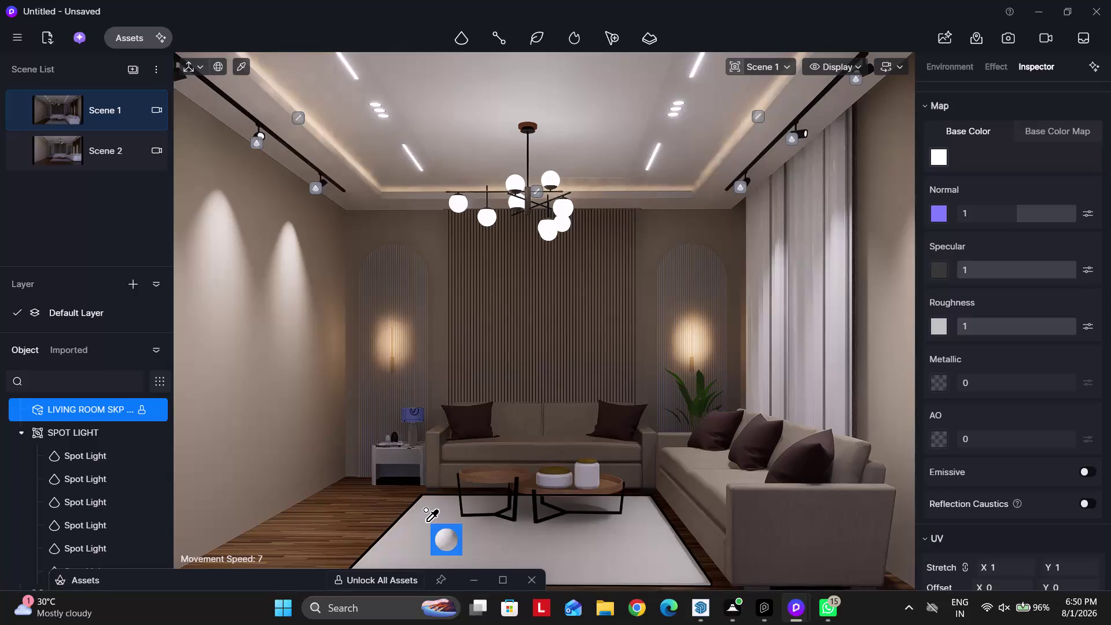
Bring the camera near the ceiling chandelier and open the light-type dropdown.
key(Escape)
key(Escape)
key(Escape)
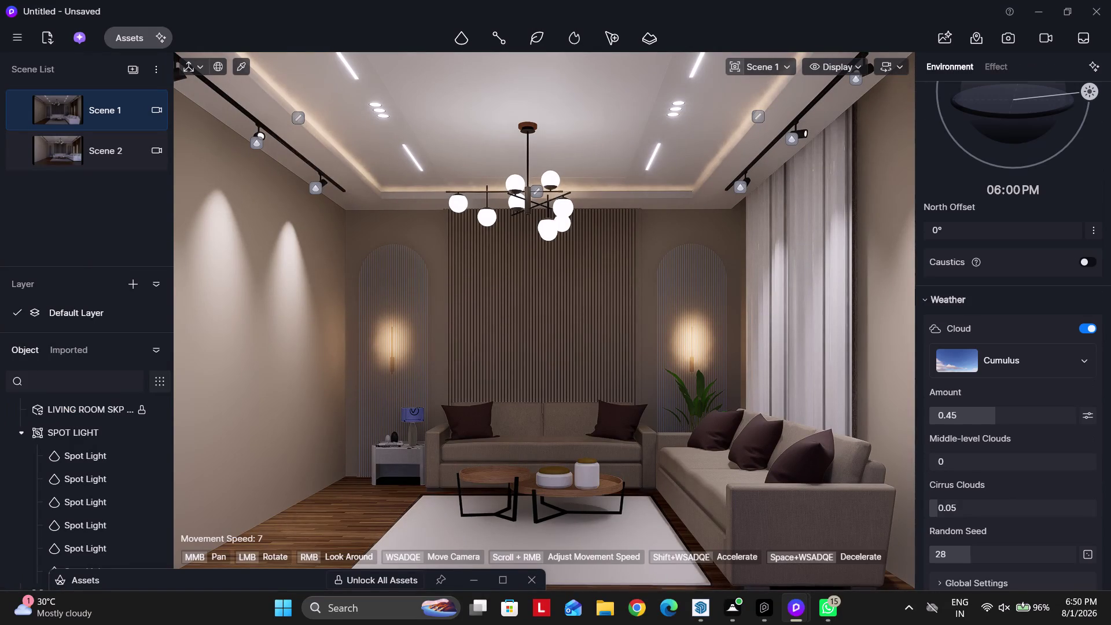
key(Escape)
key(Escape)
scroll(up, 3)
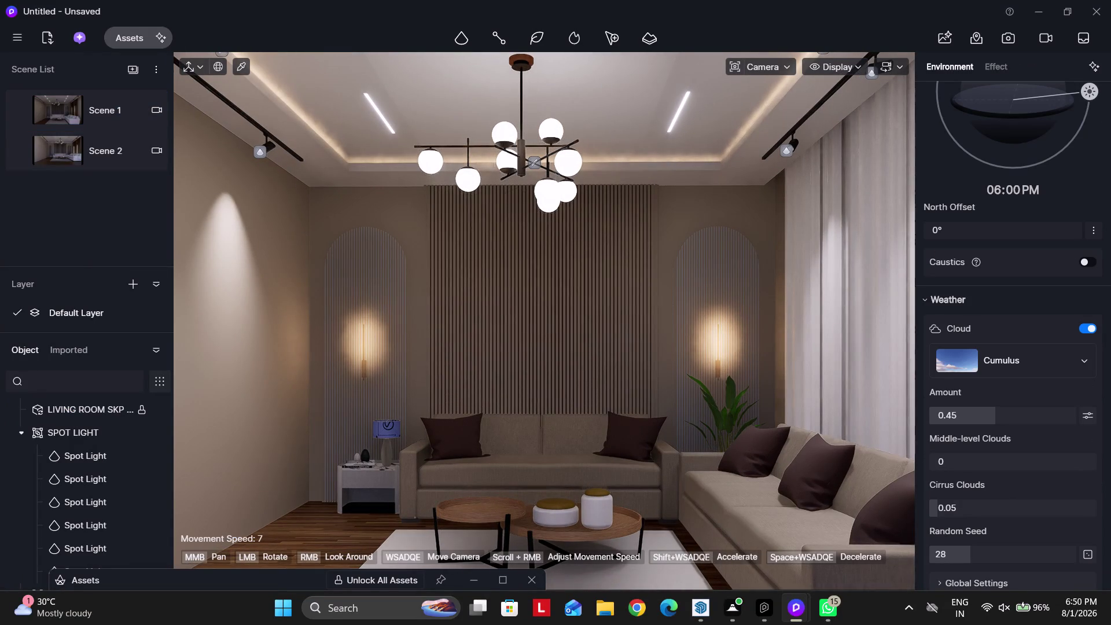
click(457, 33)
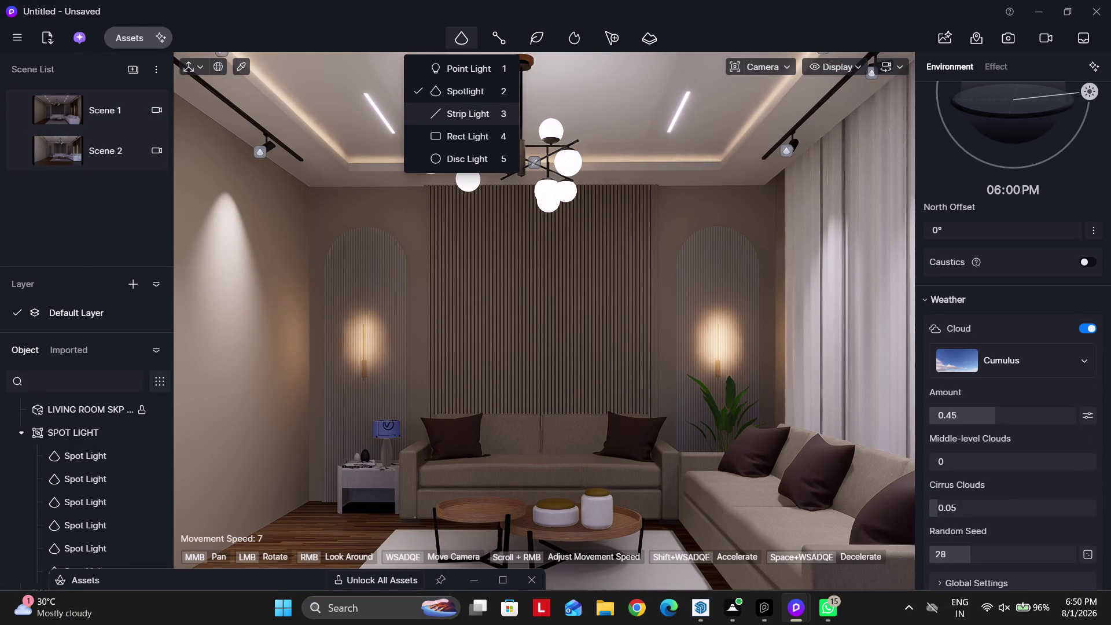
Place a Rect Light on the ceiling directly above the chandelier.
click(464, 127)
scroll(down, 3)
right_drag(528, 273, 523, 231)
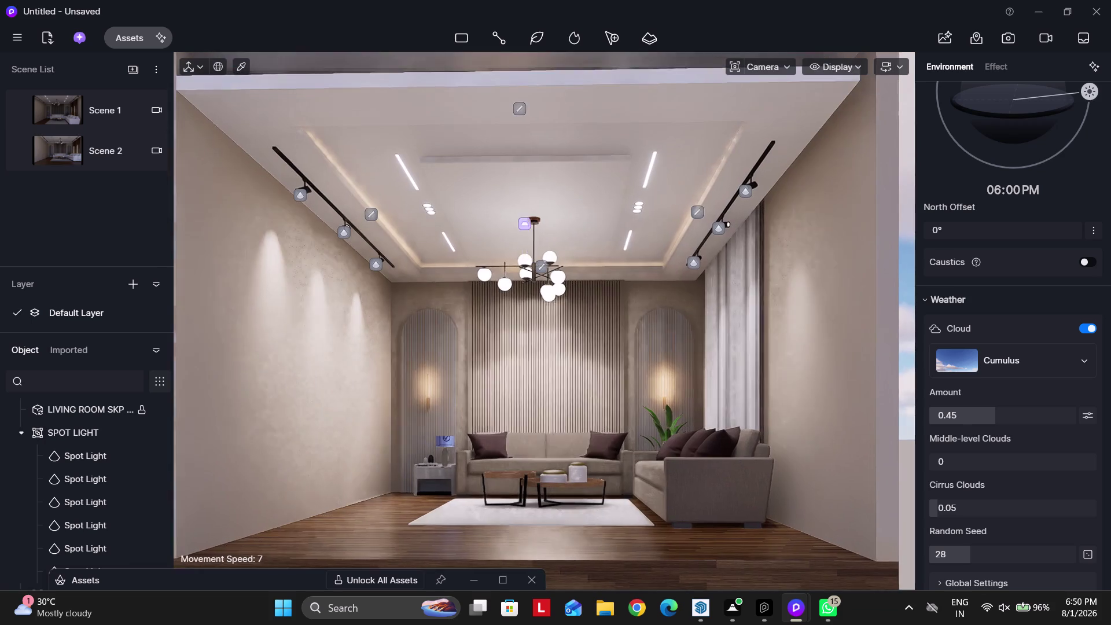
click(533, 219)
Select the new rectangle light to bring up its Inspector intensity field.
key(Escape)
key(Escape)
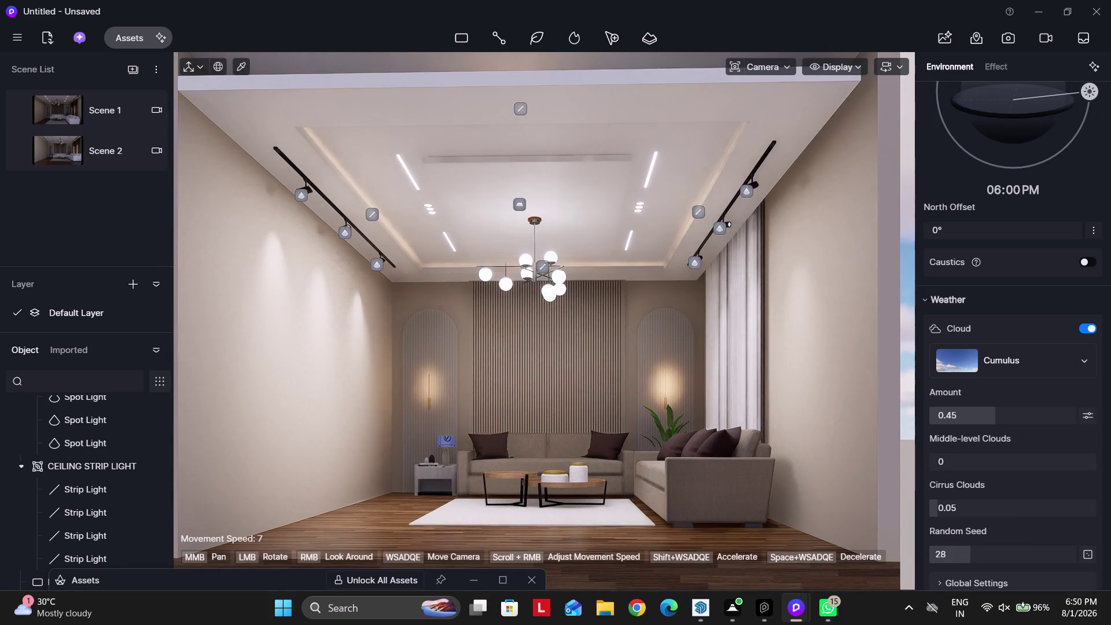
key(Escape)
key(Escape)
click(522, 207)
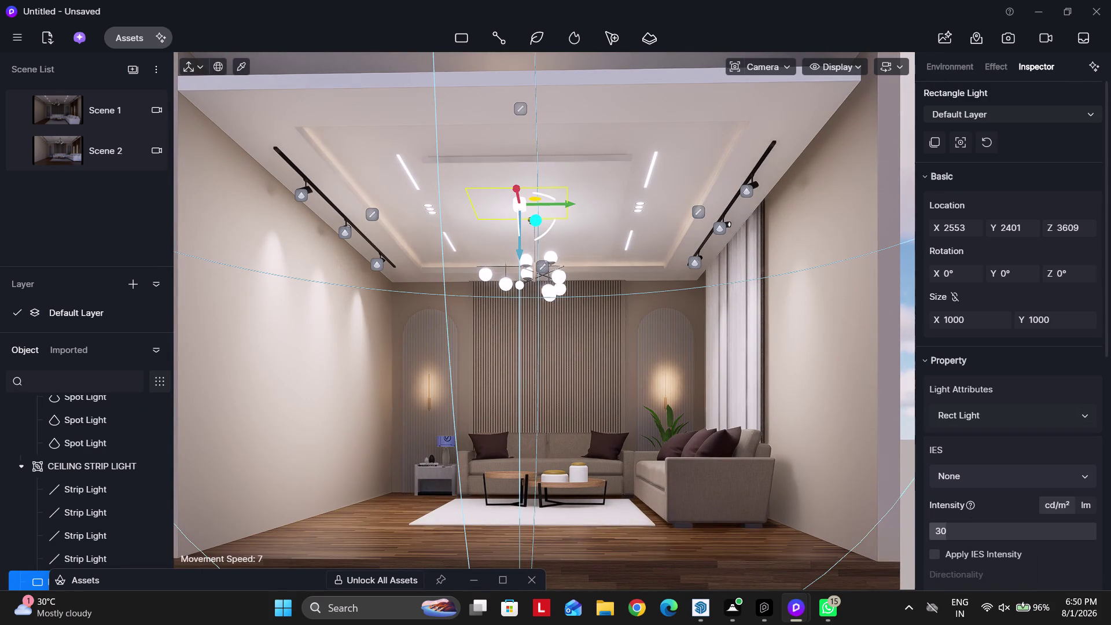
click(966, 525)
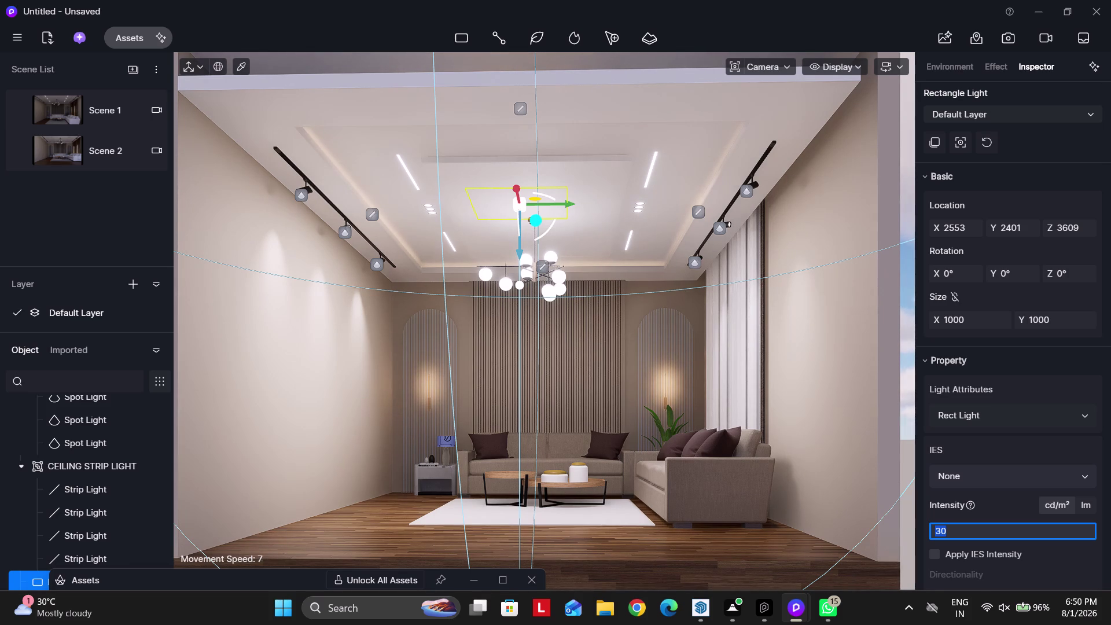
Enter intensity 50 for the rectangle light, then pick Scene 1 in the Scene List.
text(50)
key(Return)
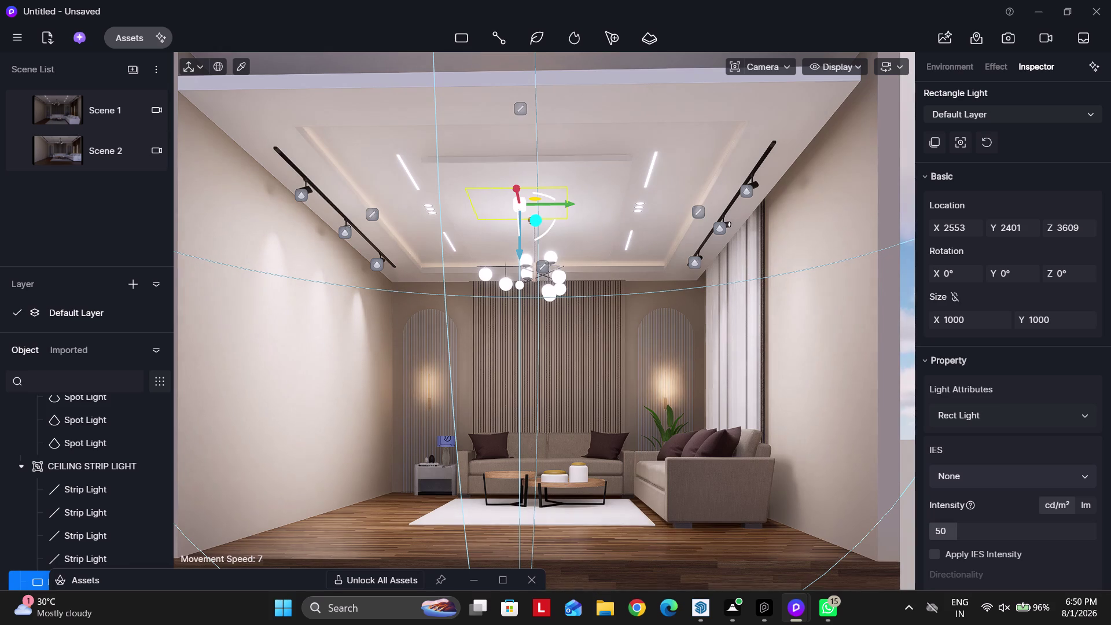
drag(115, 114, 109, 112)
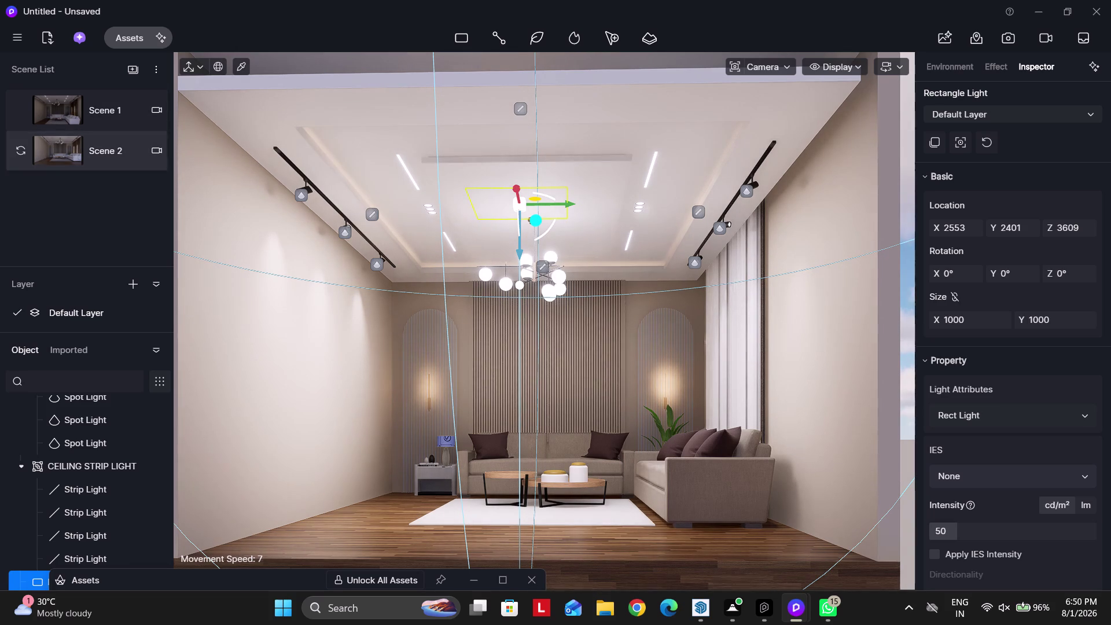
click(70, 101)
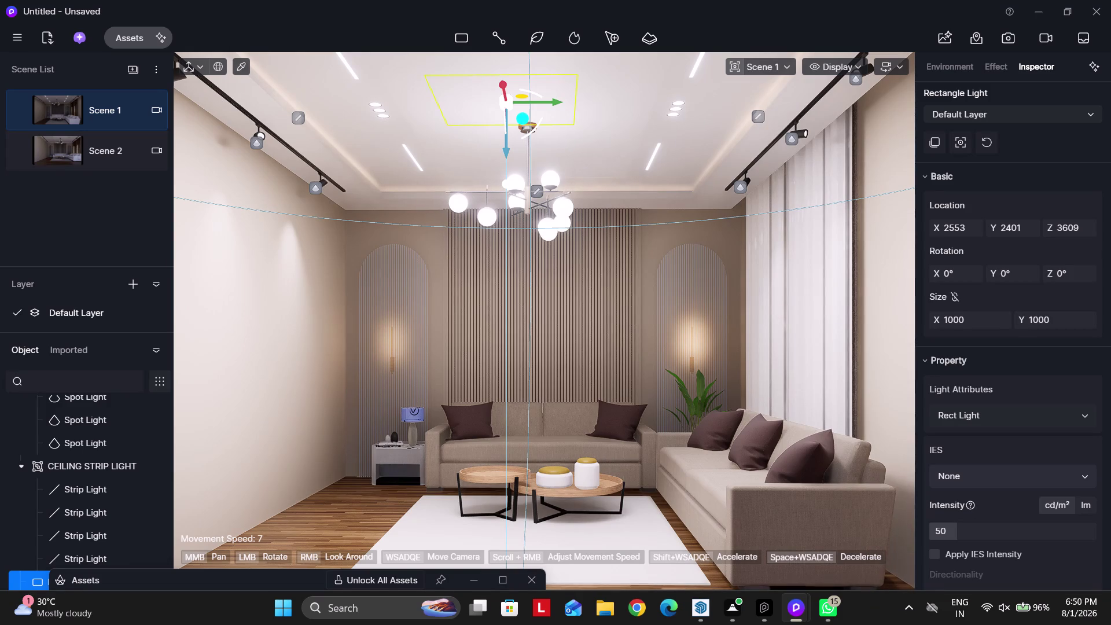
Set the rectangle light's intensity to 20.
click(981, 525)
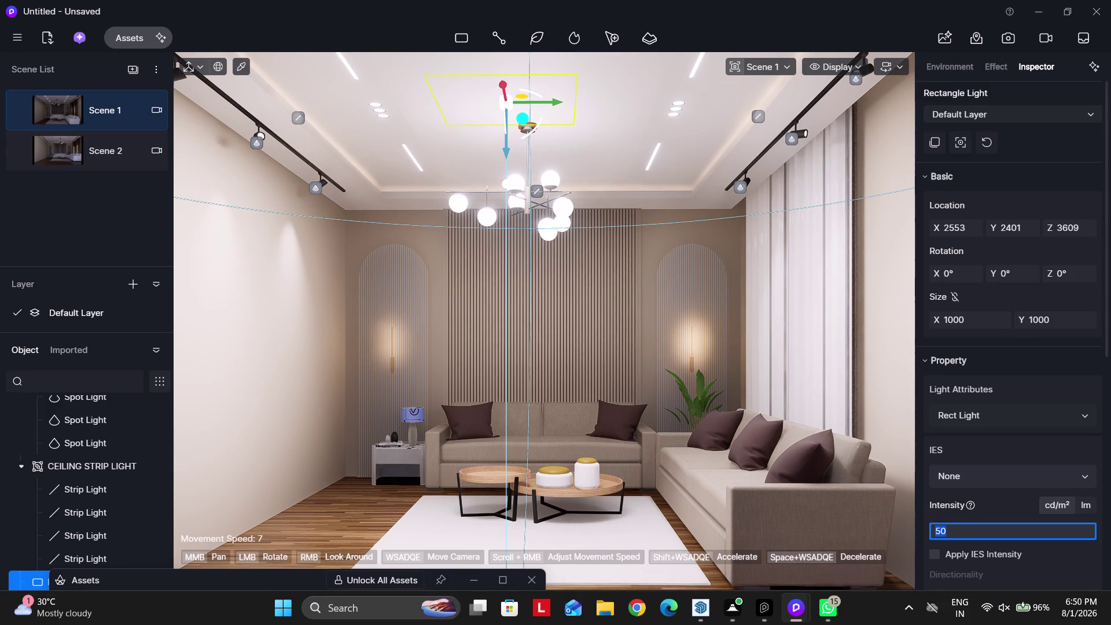
text(2)
text(0)
key(Return)
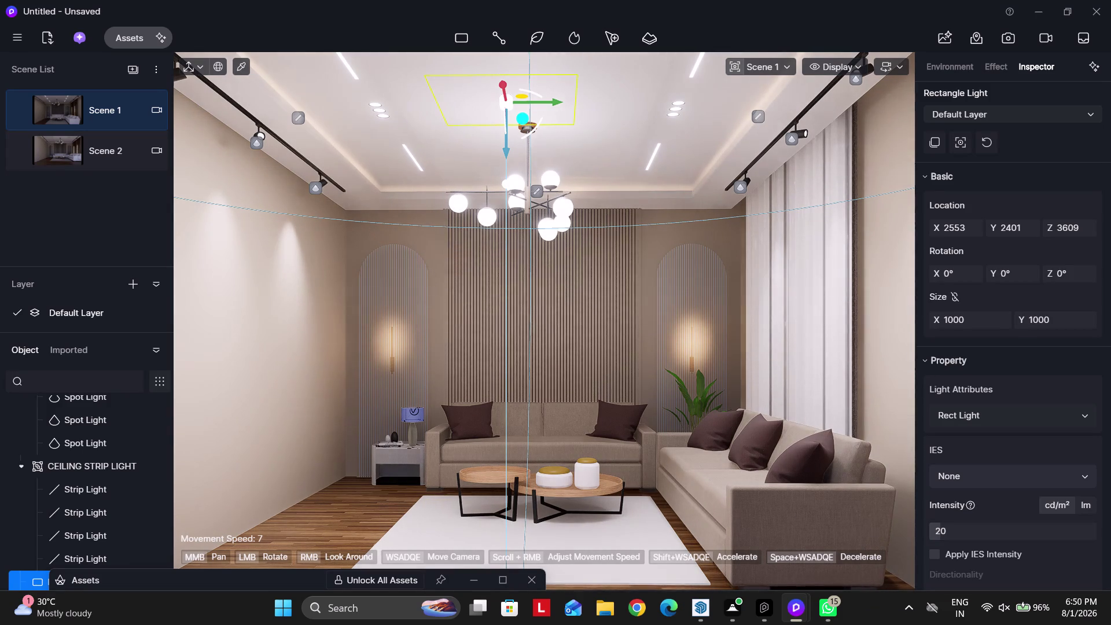
Lower the rectangle light along the Z axis toward the chandelier (Z 3513).
click(637, 281)
click(505, 105)
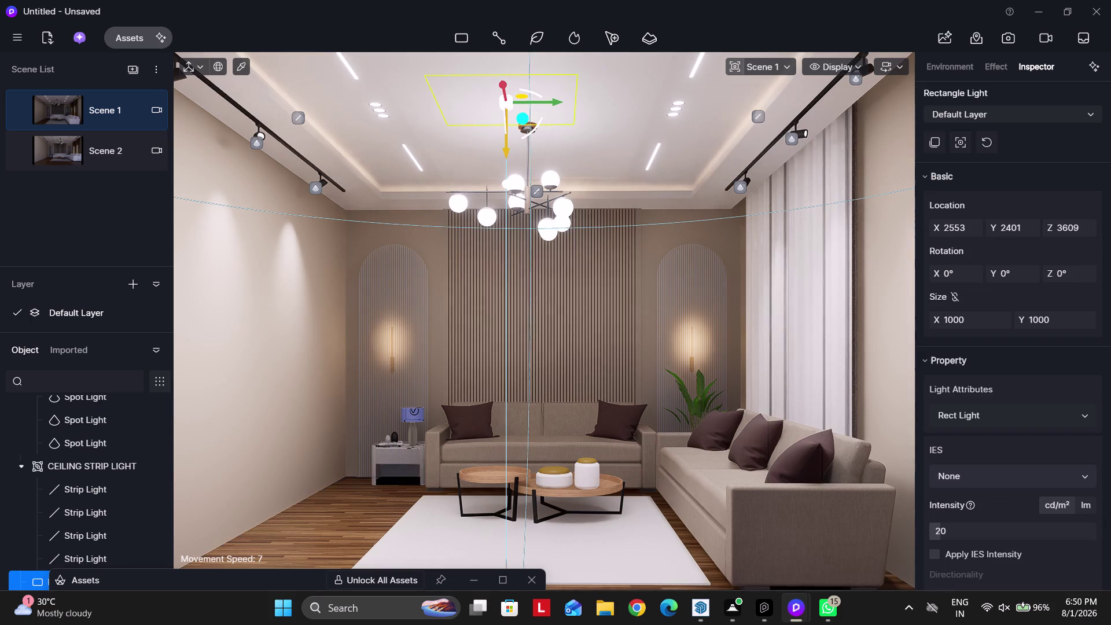